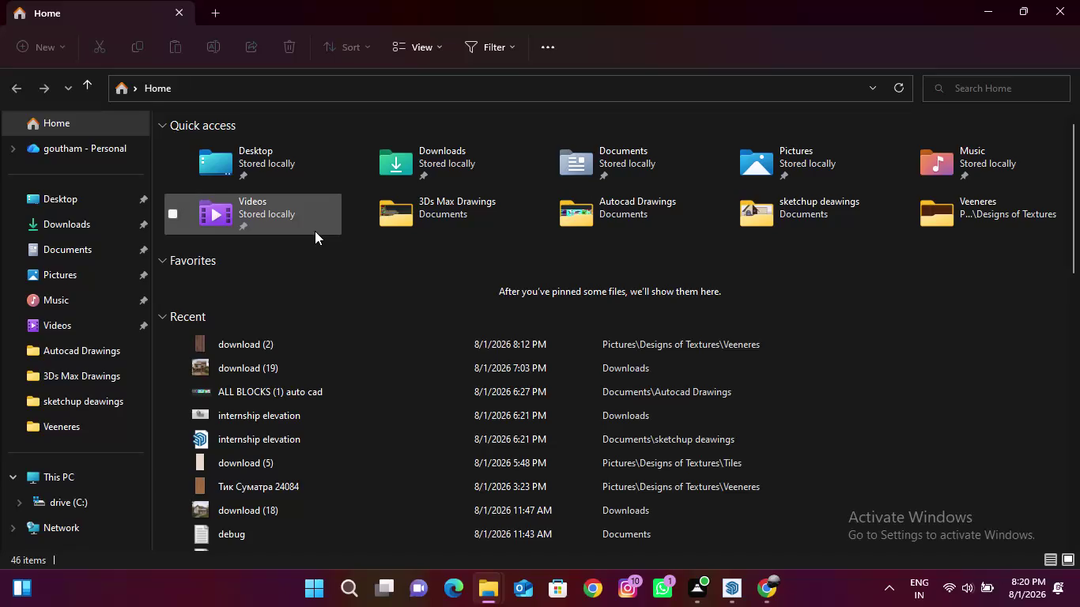
Open internship elevation.jpg from Downloads and zoom into the gable slats.
double_click(450, 171)
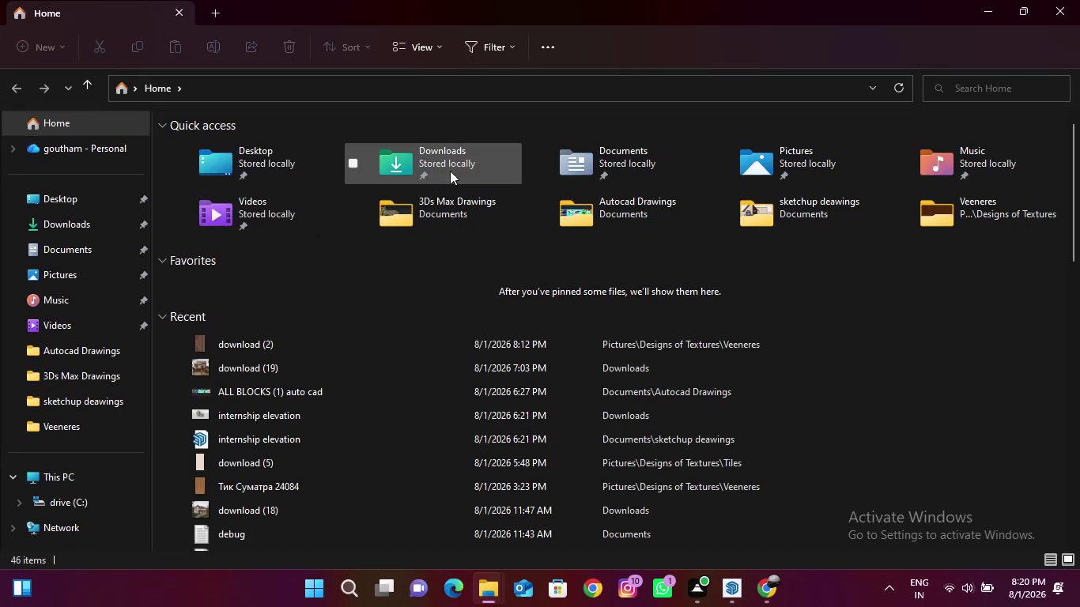
double_click(304, 179)
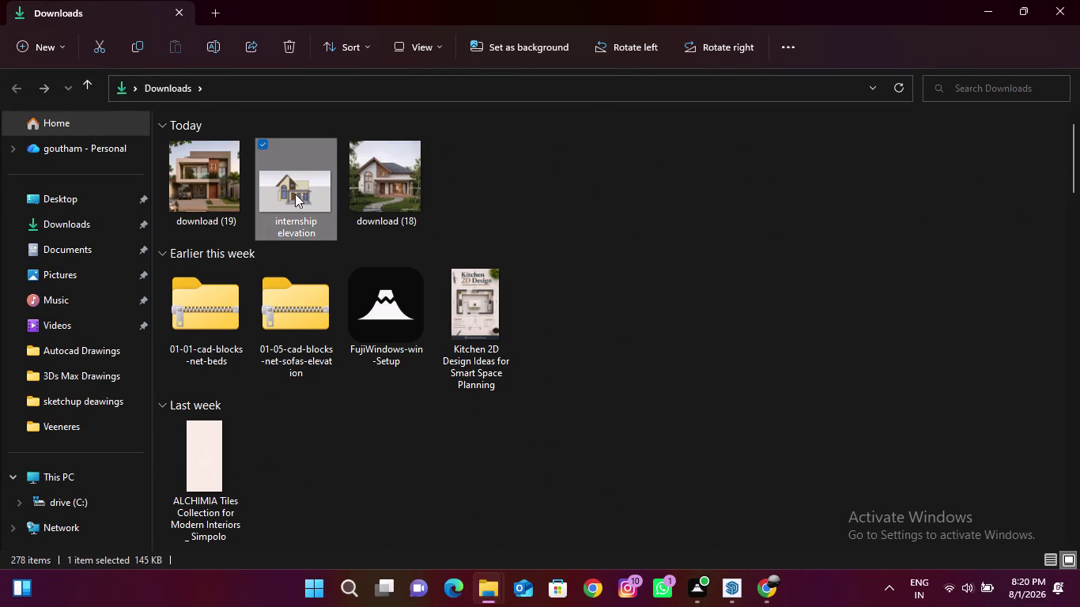
double_click(296, 182)
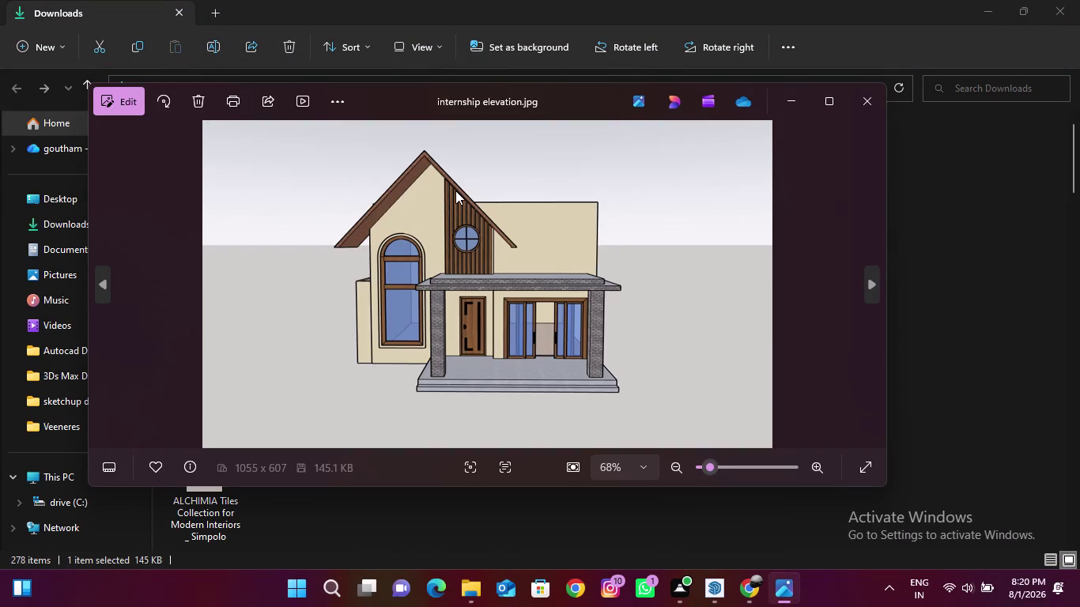
scroll(up, 3)
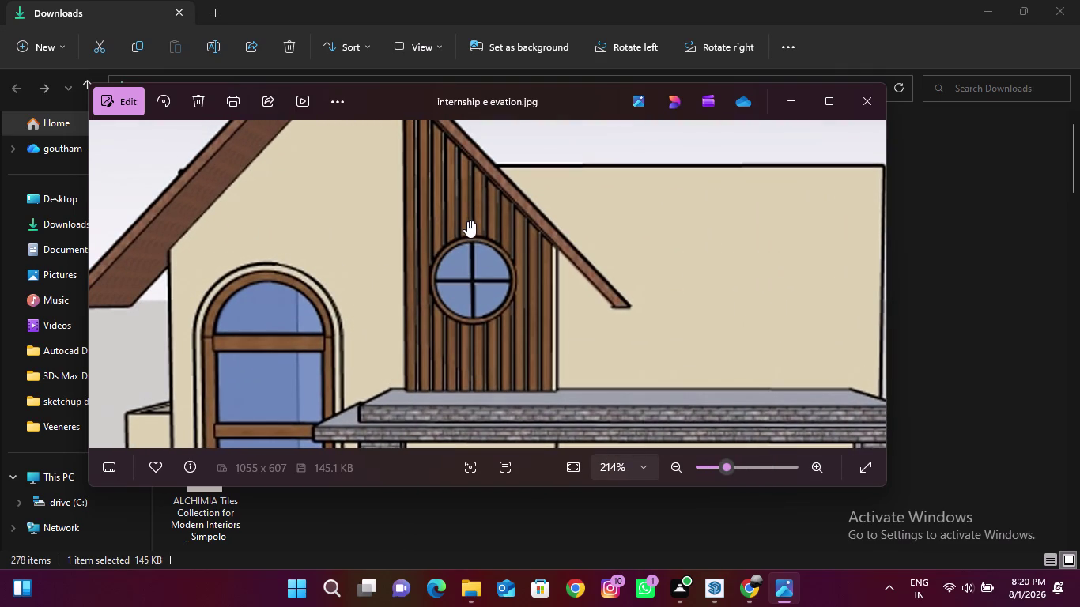
Return to the SketchUp model and orbit around the house.
click(709, 601)
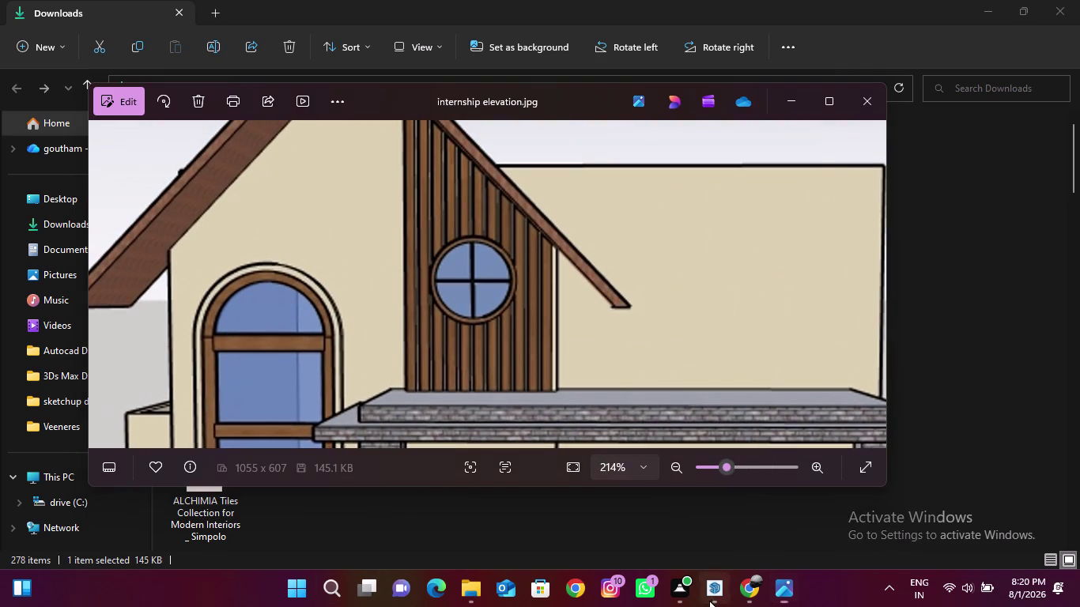
scroll(down, 3)
middle_drag(627, 380, 392, 400)
Select the wood facade panel and move a copy out beside the house.
key(space)
scroll(up, 3)
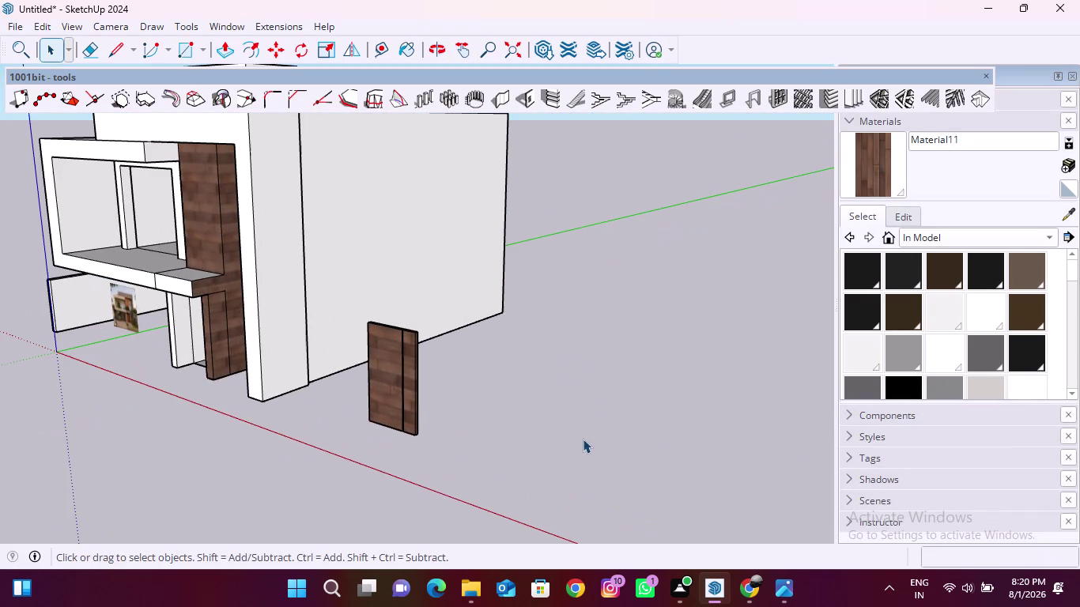
key(t)
key(space)
scroll(down, 3)
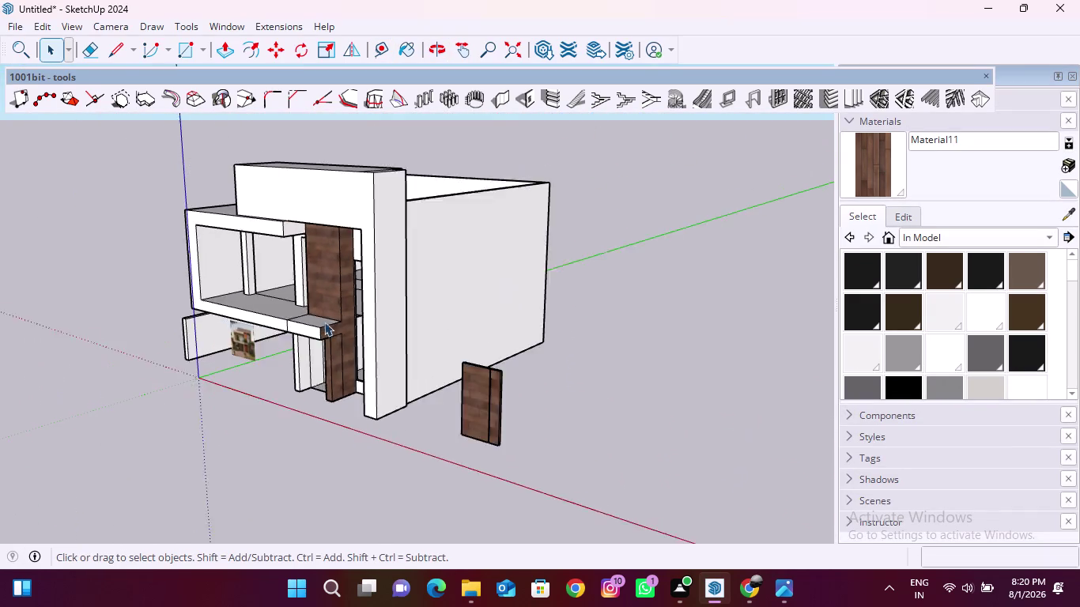
scroll(up, 3)
double_click(361, 308)
click(364, 299)
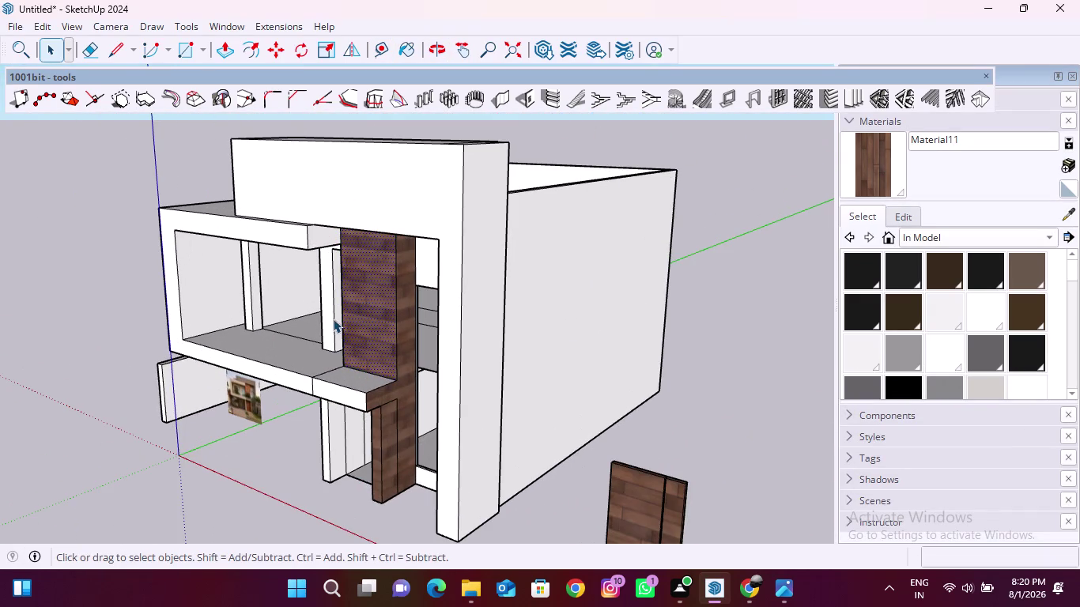
key(m)
click(386, 327)
scroll(down, 3)
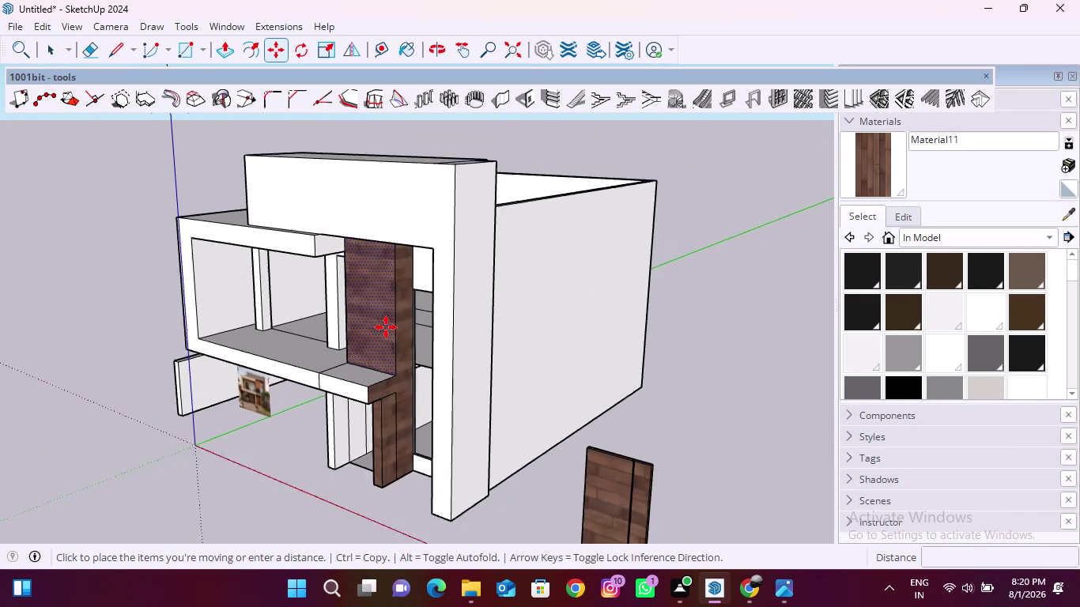
scroll(down, 3)
scroll(down, 3)
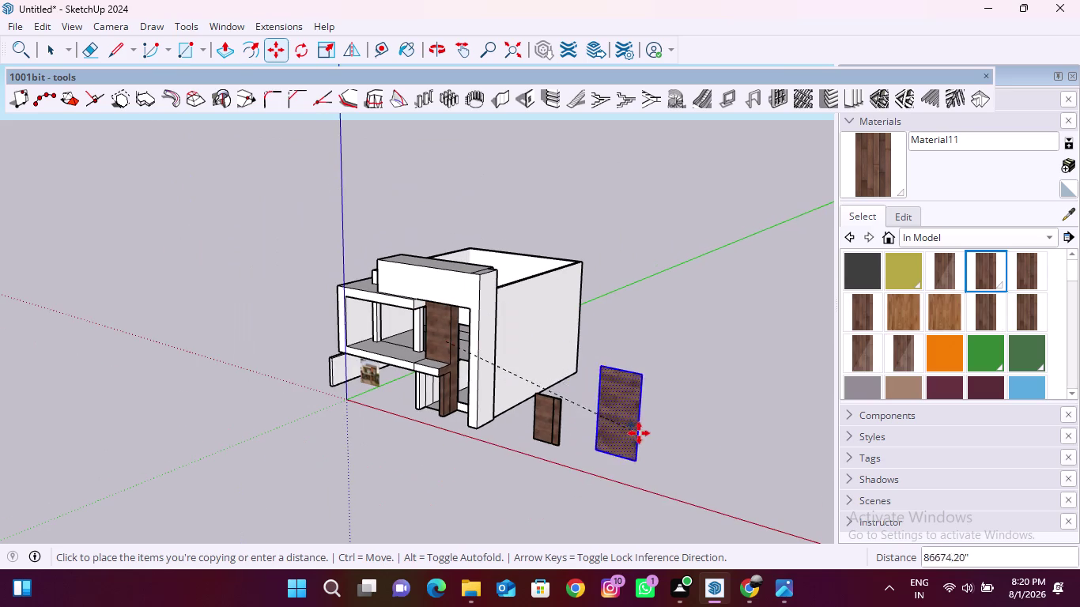
click(681, 412)
Rotate the copied panel 90 degrees so it lies flat.
key(space)
scroll(up, 3)
key(q)
click(658, 419)
click(659, 350)
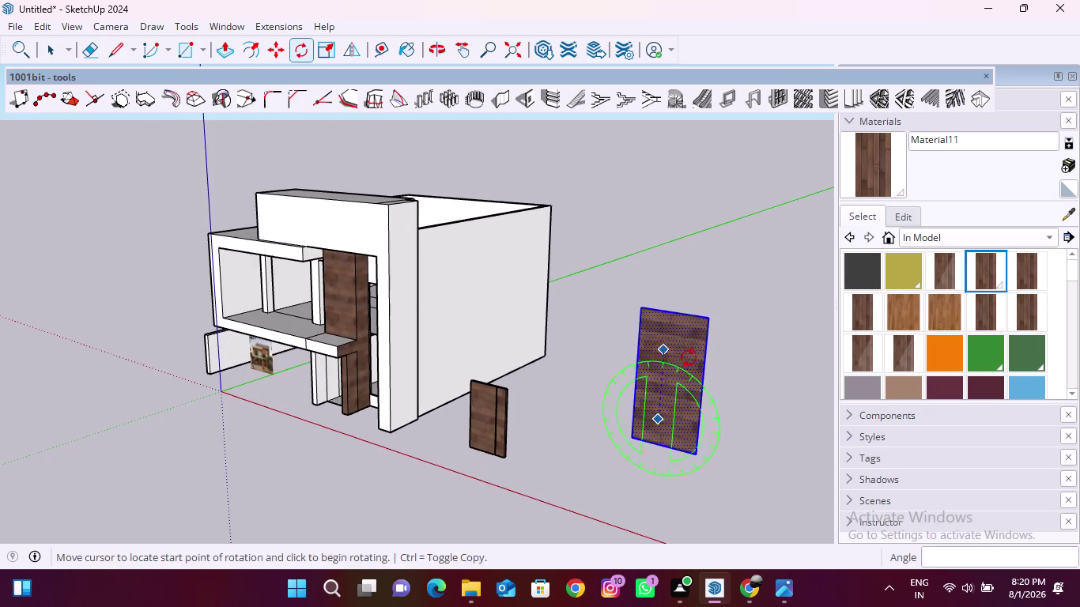
text(90)
key(Return)
key(space)
scroll(up, 3)
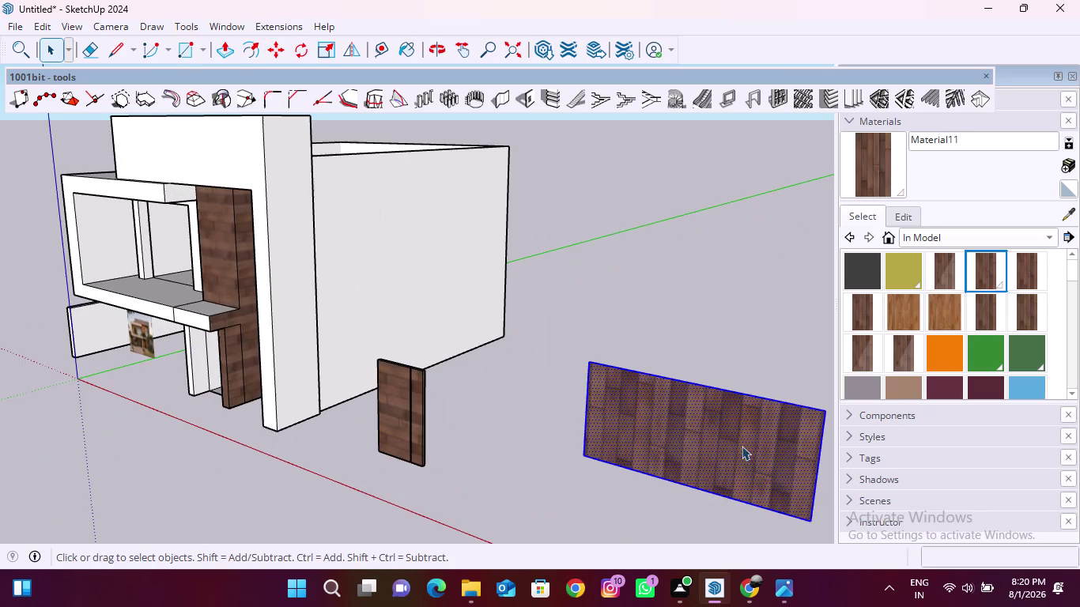
click(823, 101)
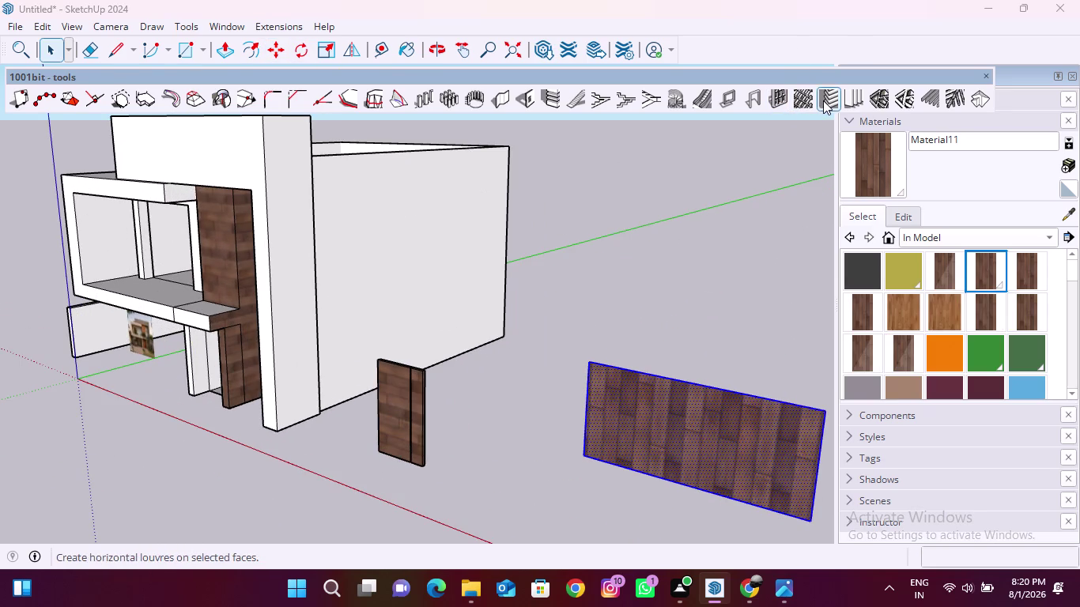
Enter louvre depth 0.5", thickness 1", spacing 1.5" and run Create Louvres.
drag(279, 290, 217, 291)
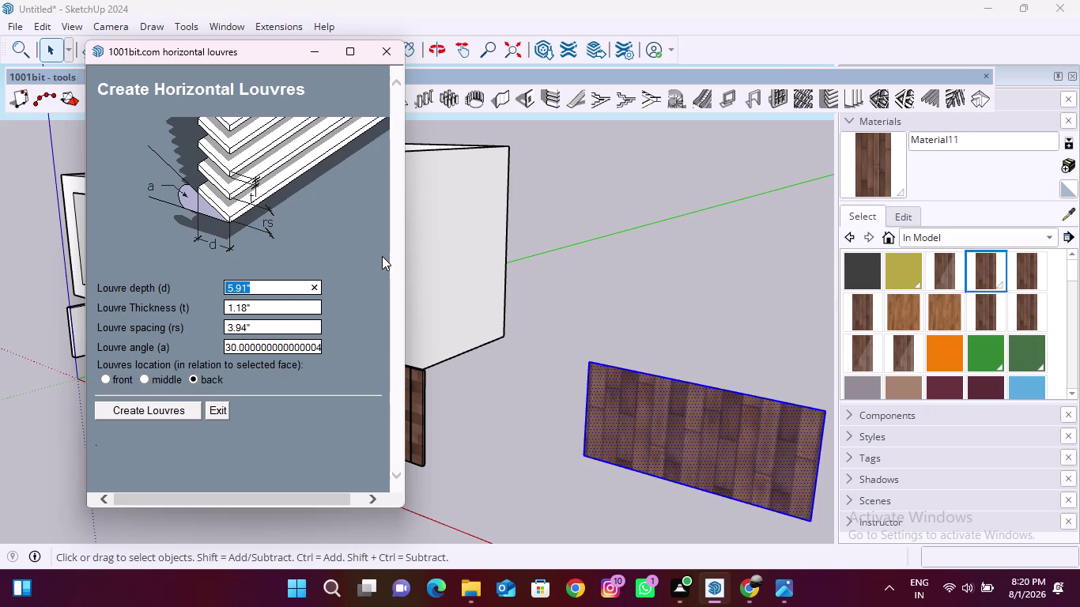
text(.5)
text(")
drag(263, 306, 185, 317)
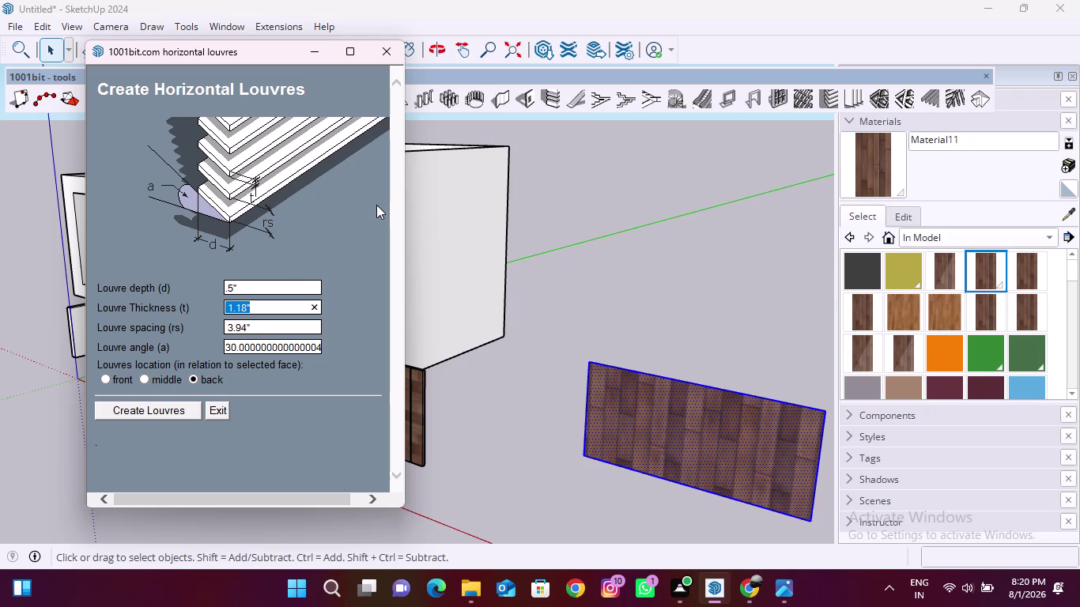
text(1")
click(274, 326)
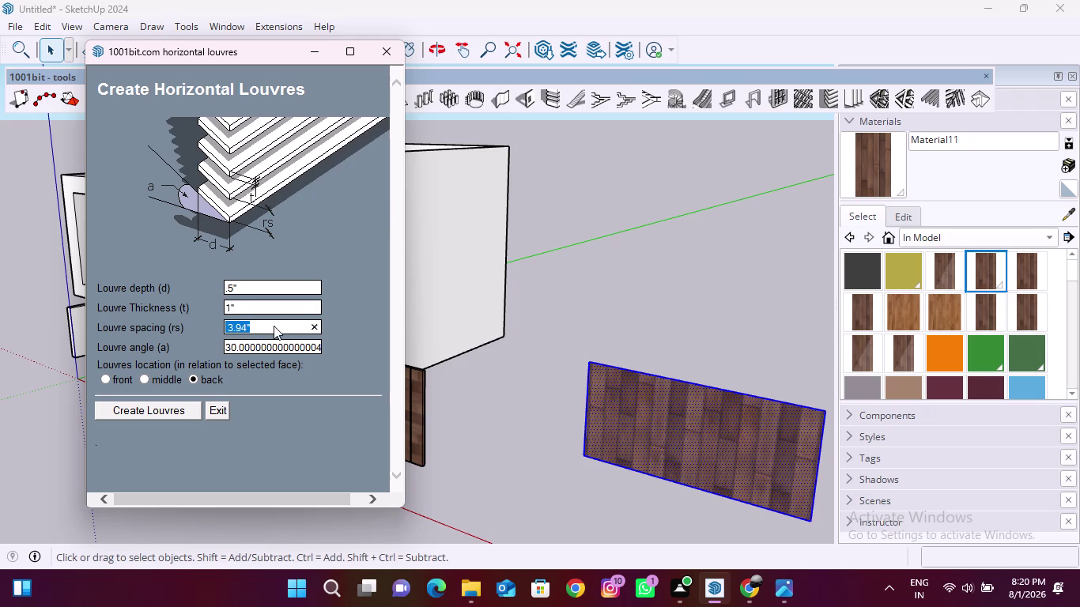
text(1.5")
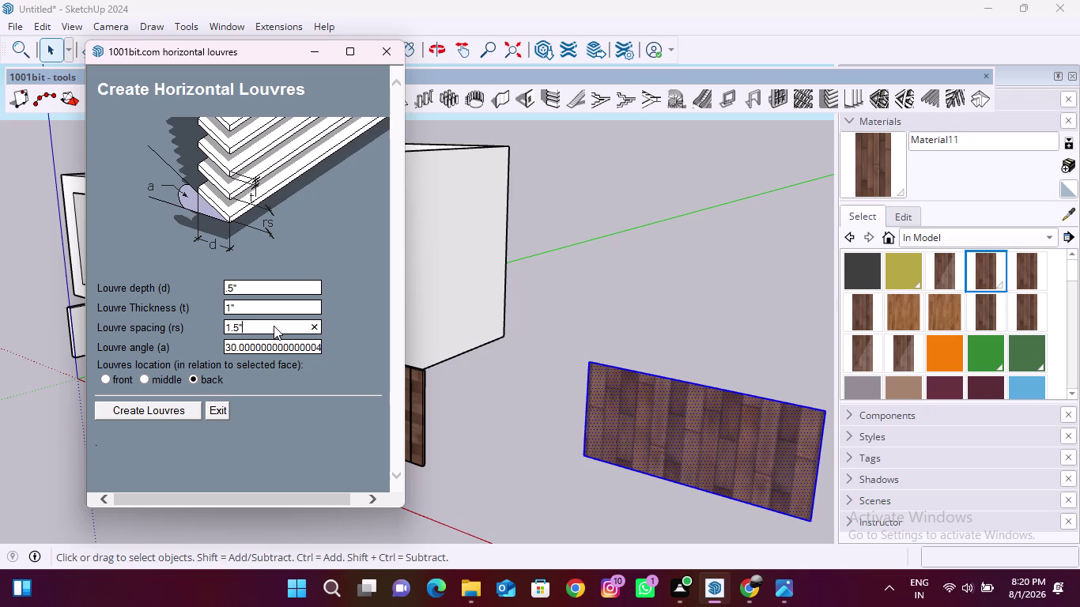
click(269, 344)
key(0)
click(180, 408)
click(742, 424)
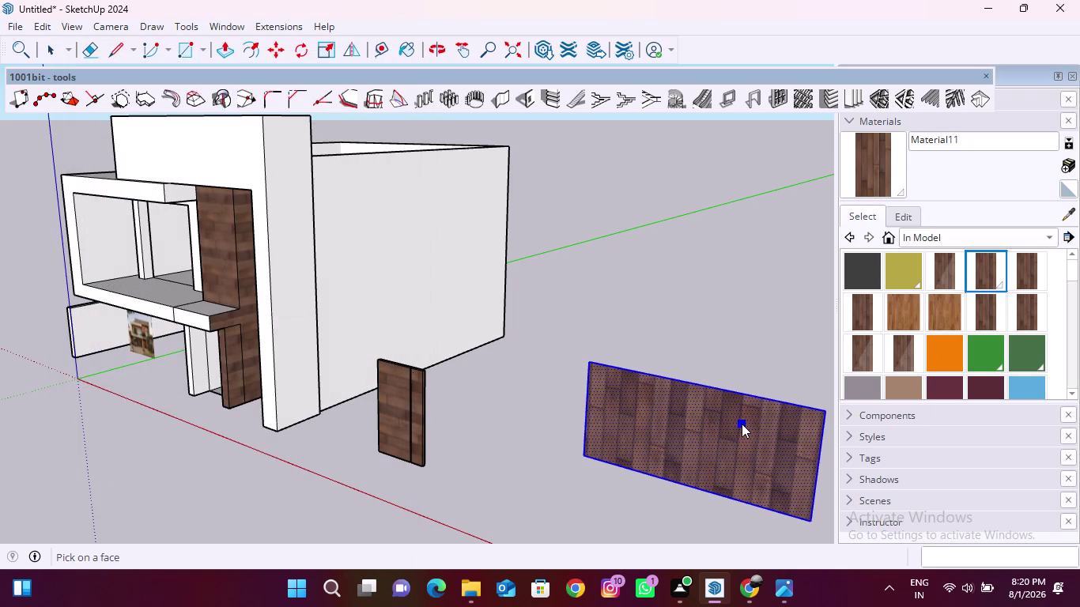
Pick a point on the flat panel's face as the louvre target.
scroll(up, 3)
scroll(down, 3)
scroll(up, 3)
scroll(down, 3)
scroll(up, 3)
scroll(down, 3)
scroll(down, 3)
scroll(up, 3)
scroll(up, 3)
scroll(down, 3)
scroll(up, 3)
scroll(down, 3)
scroll(up, 3)
click(709, 590)
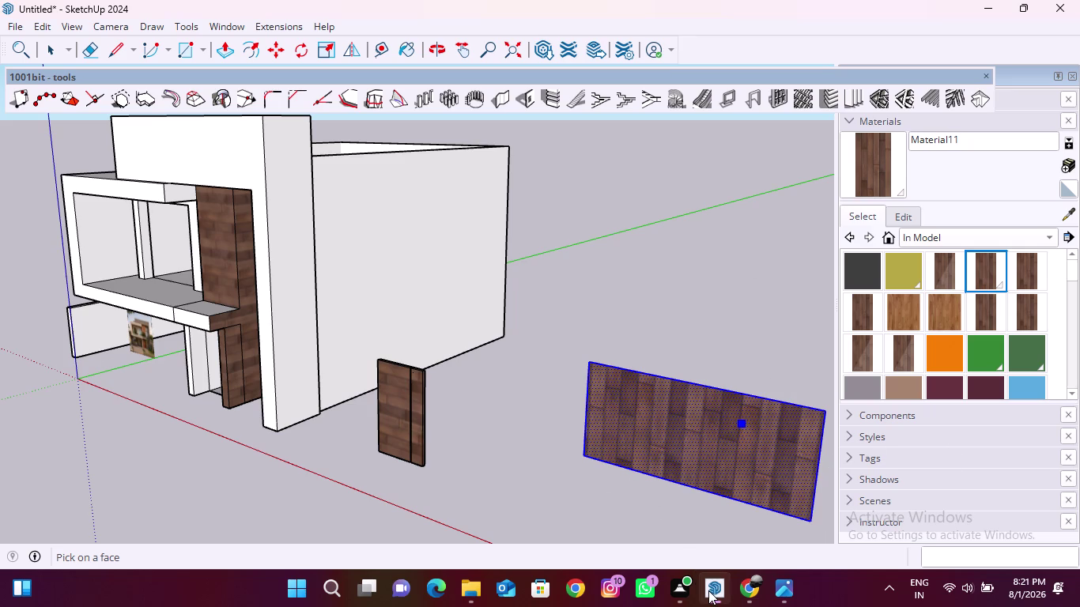
click(708, 590)
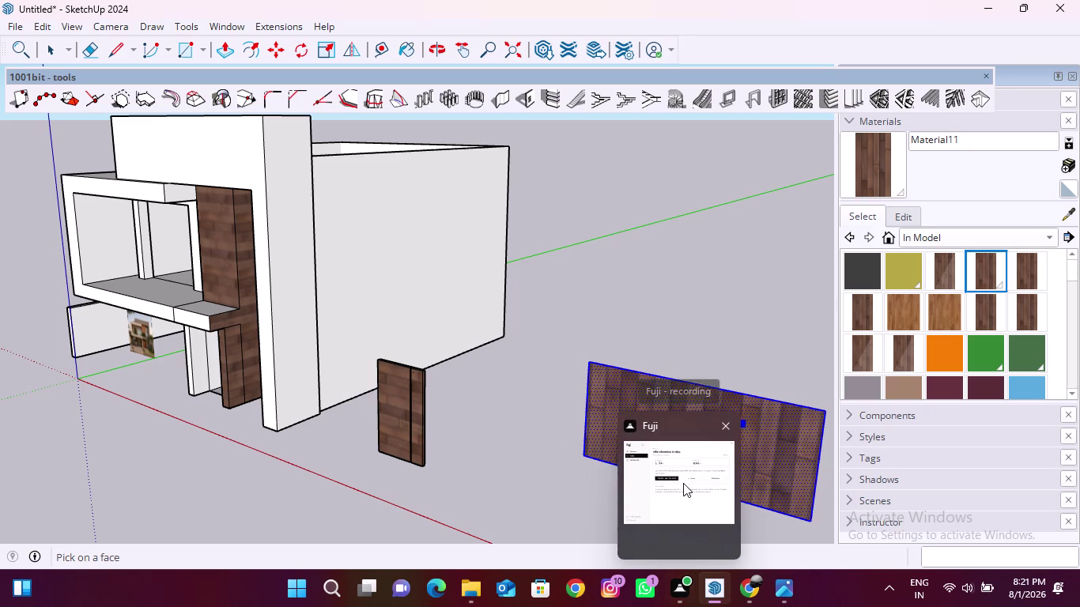
Pick the panel face again, then minimise SketchUp to show the desktop.
scroll(up, 3)
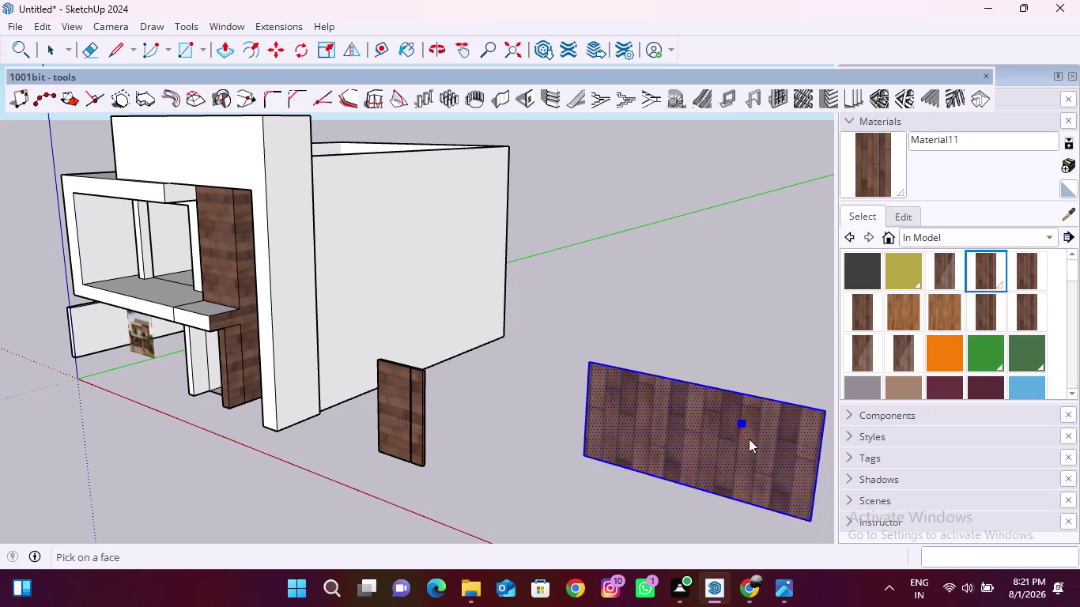
scroll(up, 3)
scroll(down, 3)
scroll(down, 3)
scroll(down, 3)
click(718, 589)
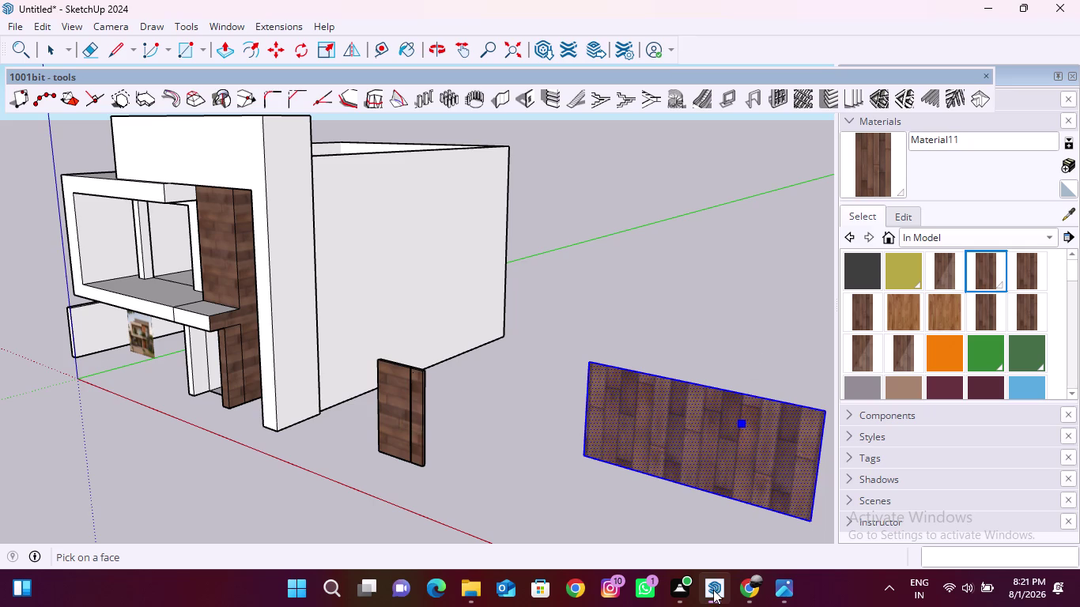
click(714, 590)
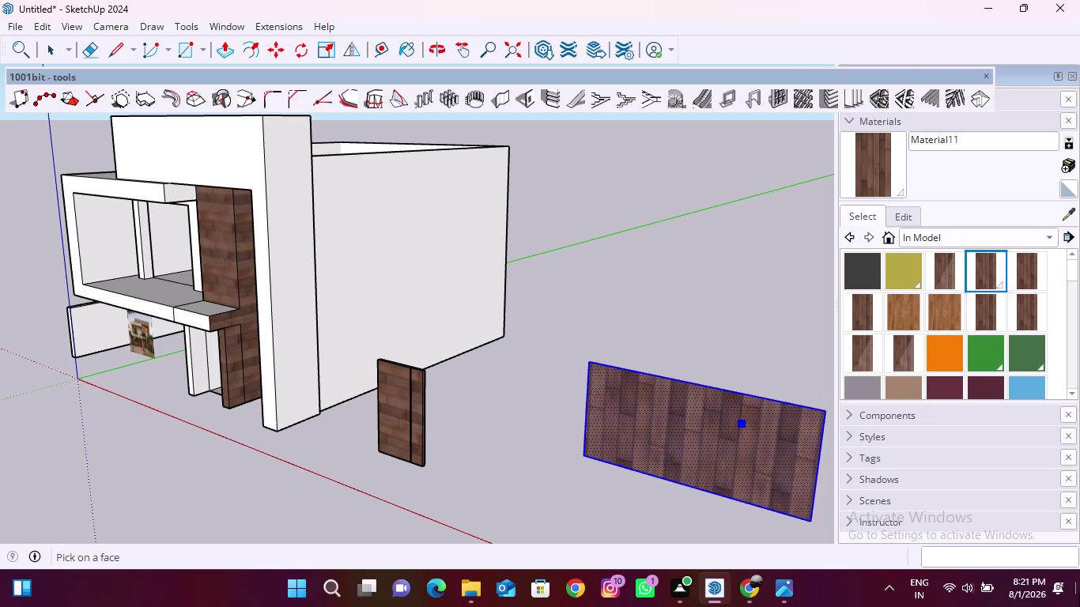
click(1079, 593)
Refresh the Windows desktop several times from its right-click menu.
right_click(675, 88)
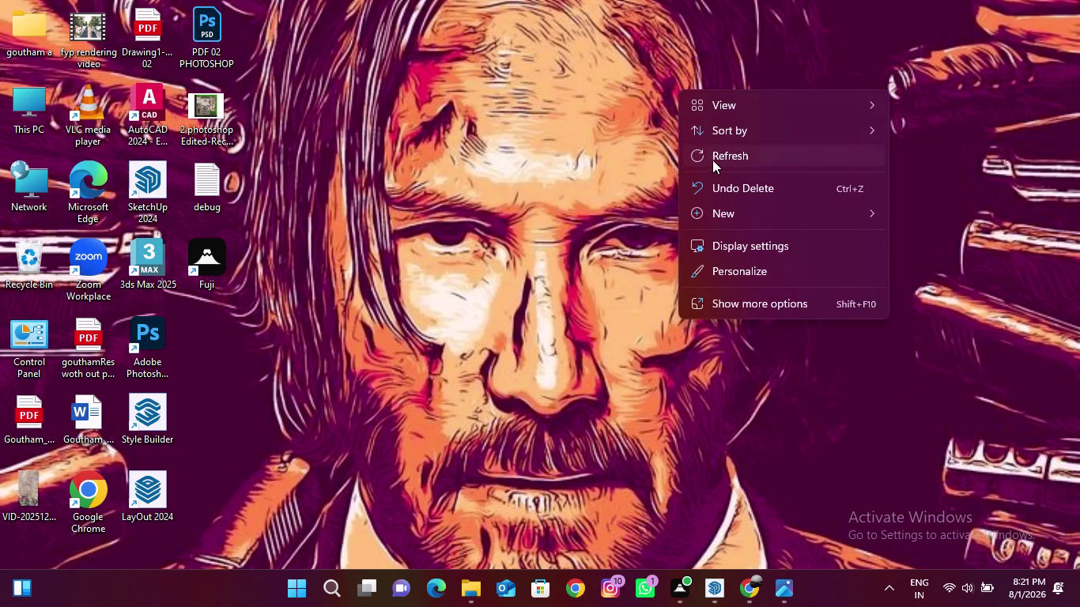
click(720, 162)
right_click(535, 102)
click(581, 170)
right_click(554, 136)
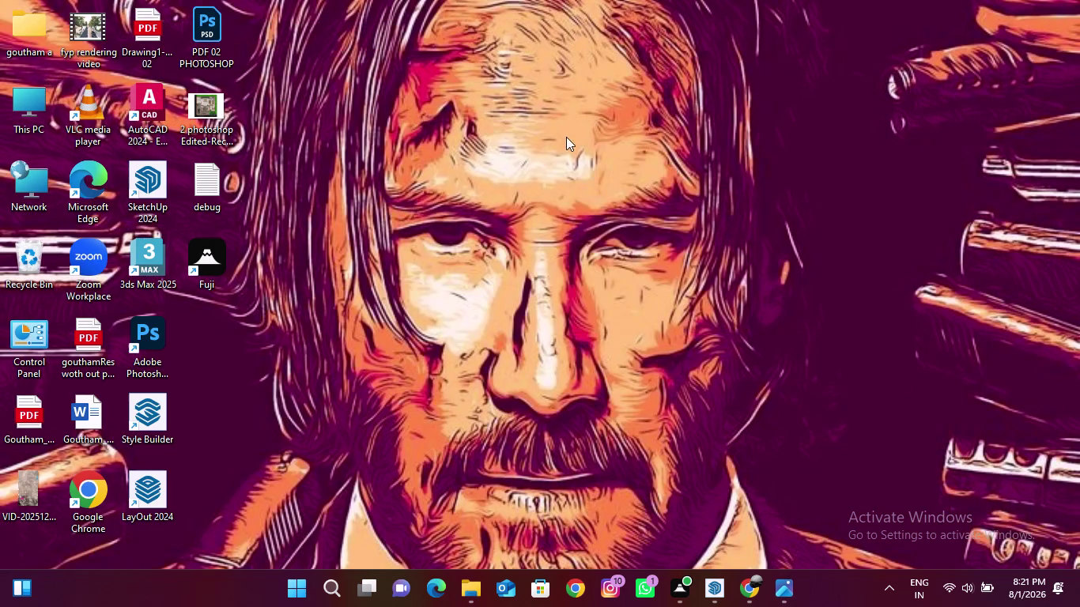
click(585, 204)
Refresh the desktop once more and restore the SketchUp model window.
right_click(504, 92)
click(563, 161)
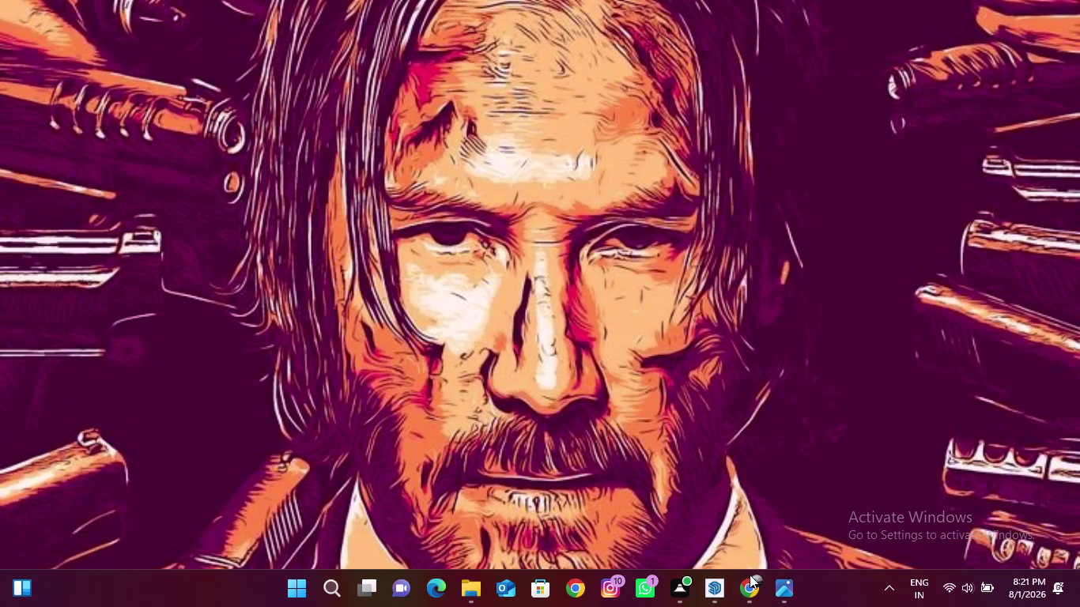
click(716, 584)
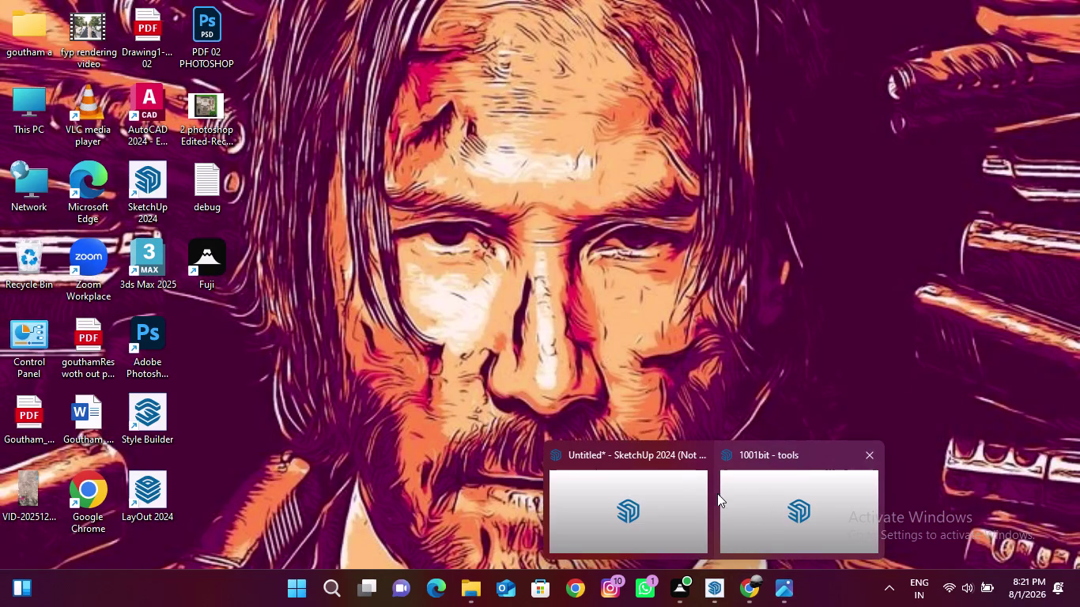
click(666, 491)
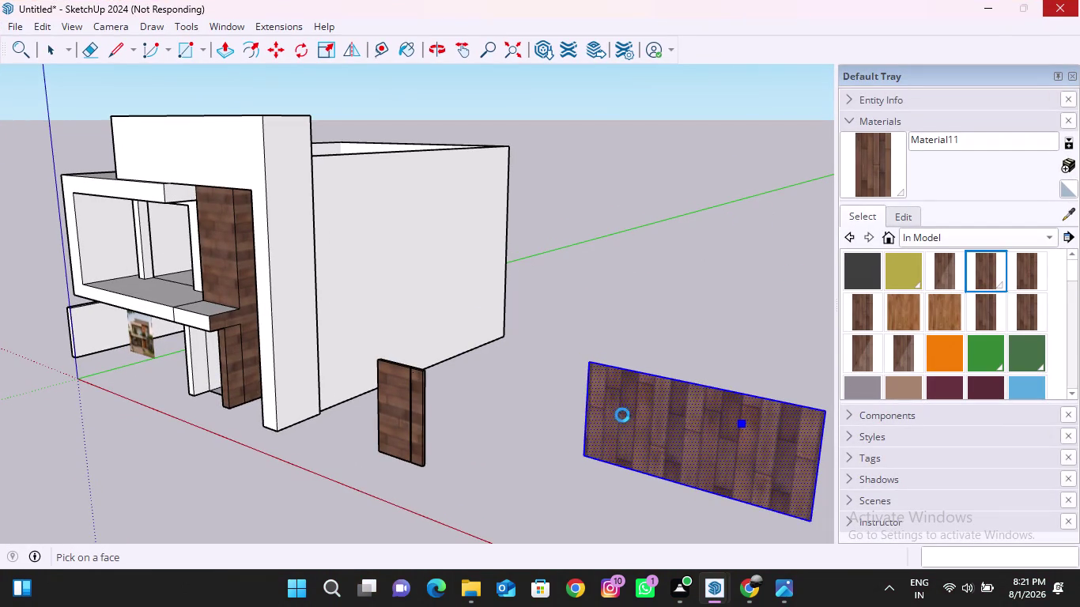